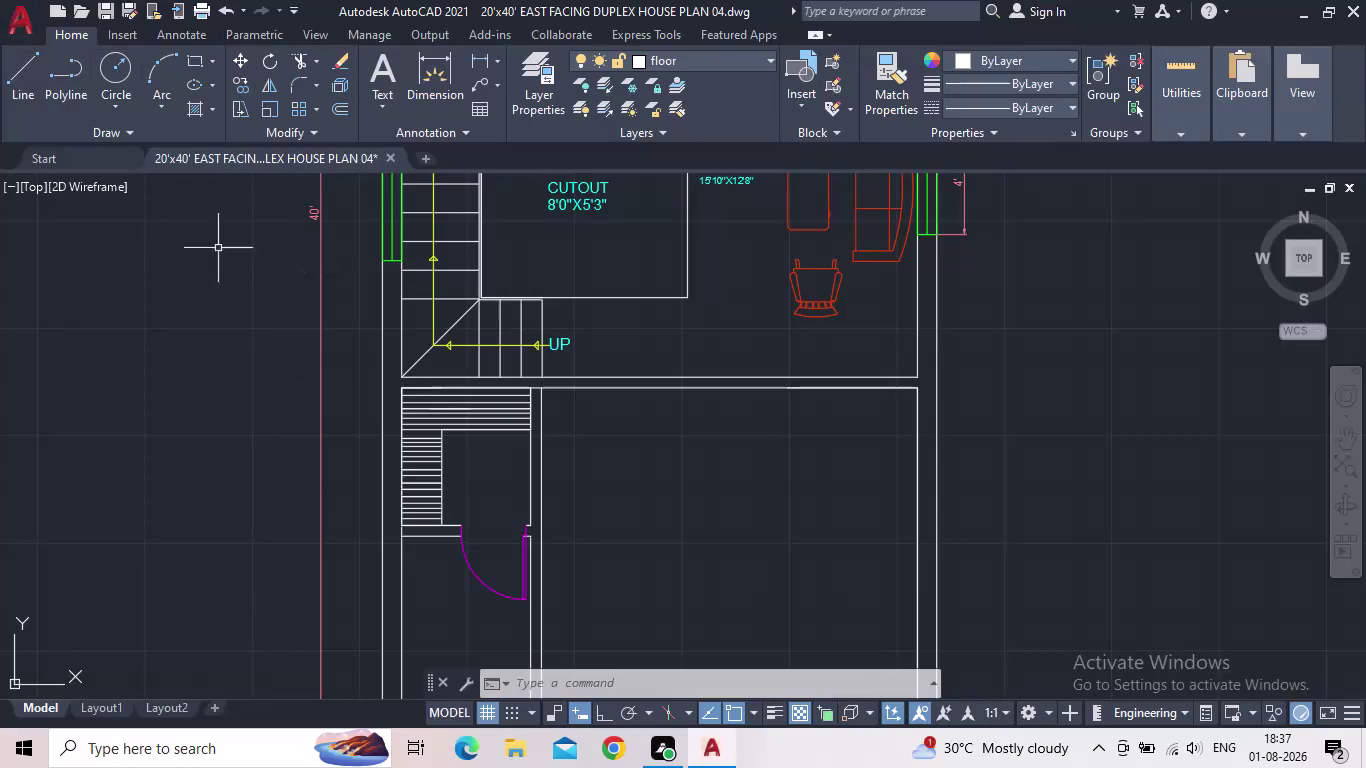
Zoom out to show both duplex floor plans with staircase, cutout, living areas and parking.
scroll(down, 3)
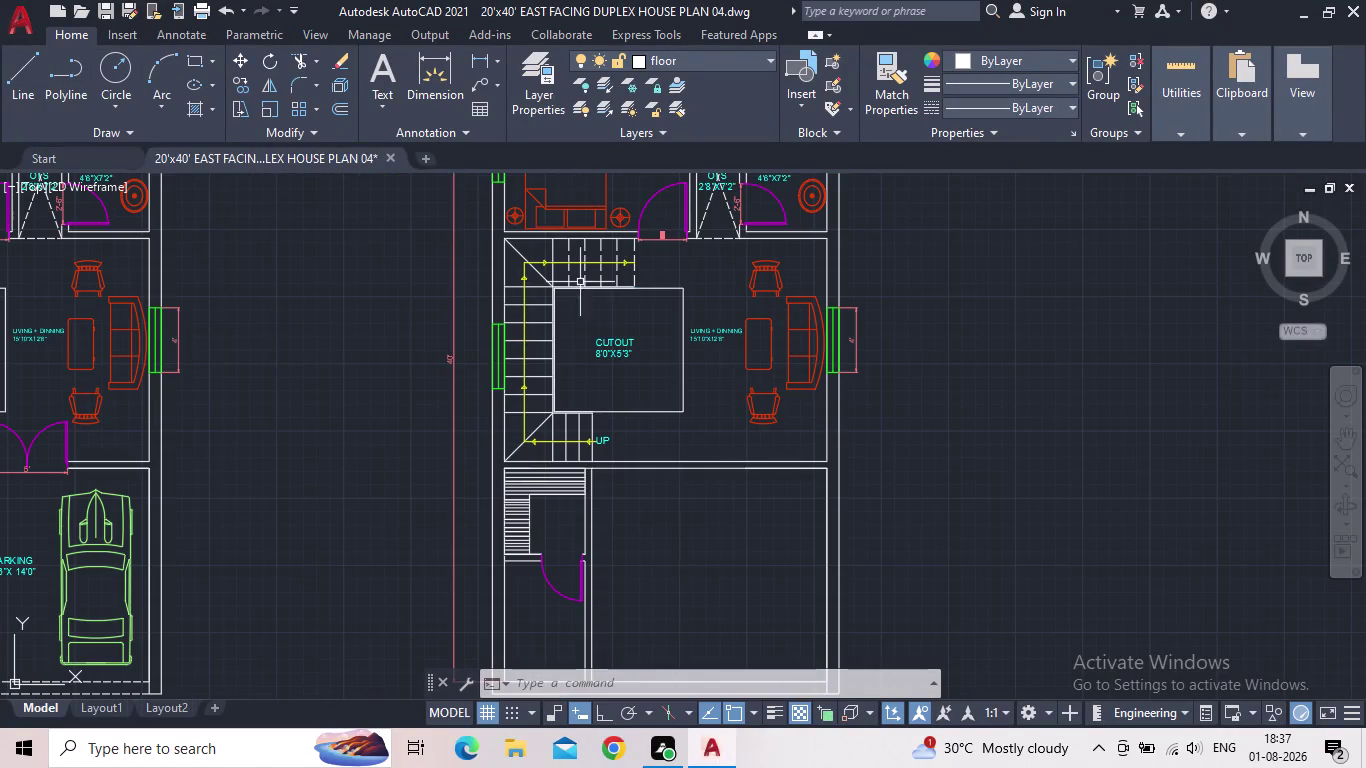